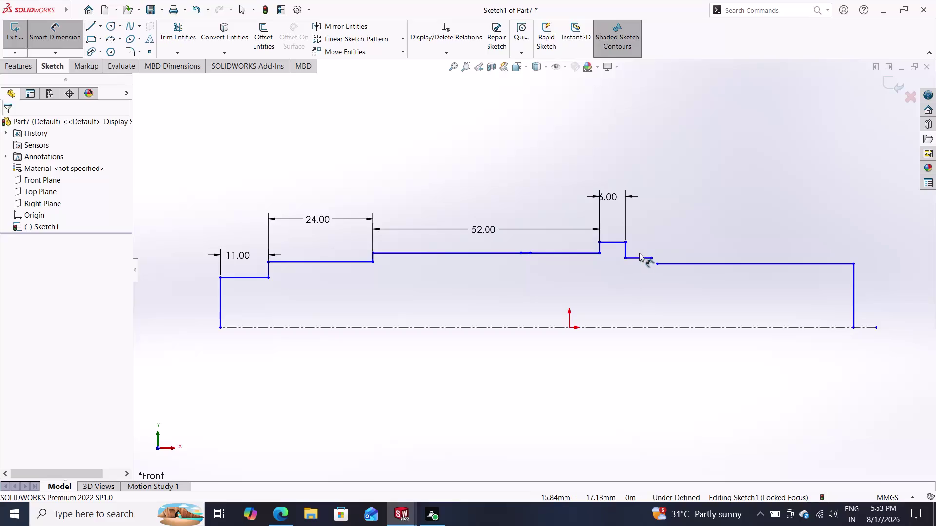
Dimension the short groove step line at 8 mm.
click(641, 255)
click(647, 213)
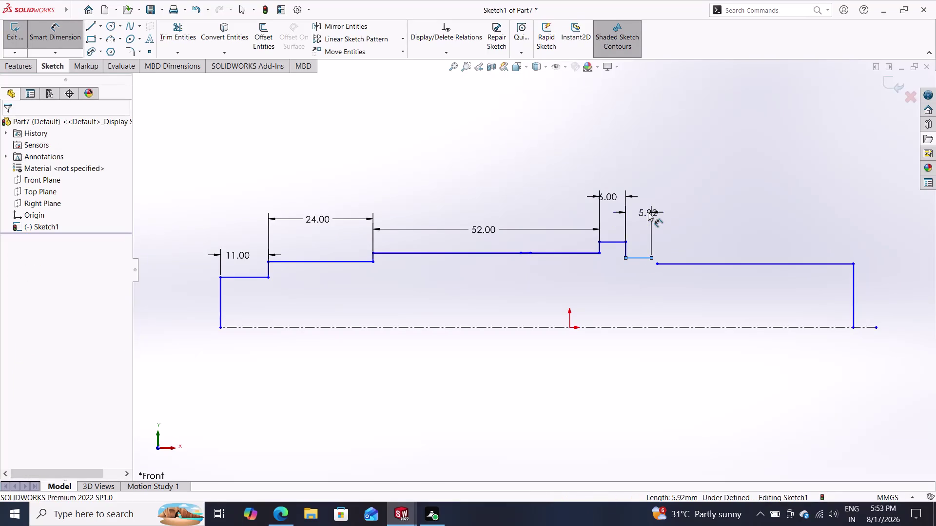
key(8)
key(Return)
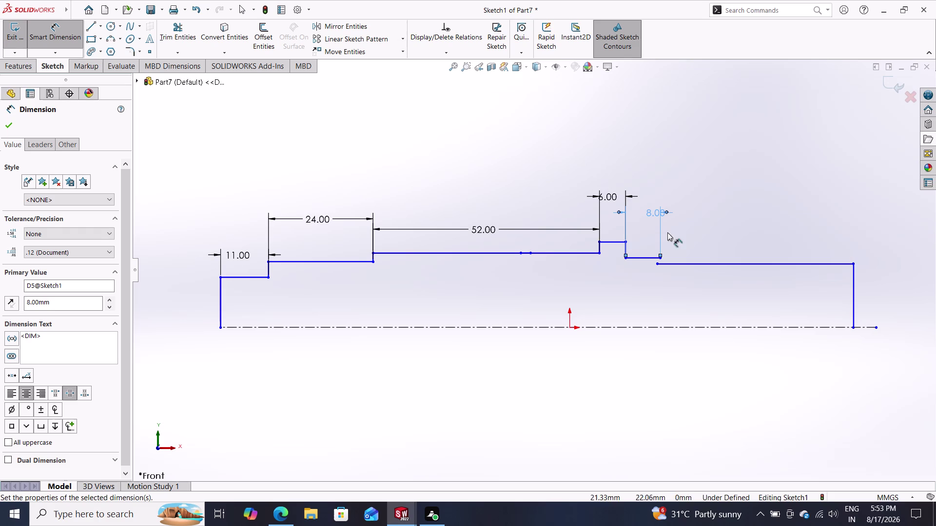
Dimension the last shaft step's top line at 140 mm.
click(720, 266)
click(732, 203)
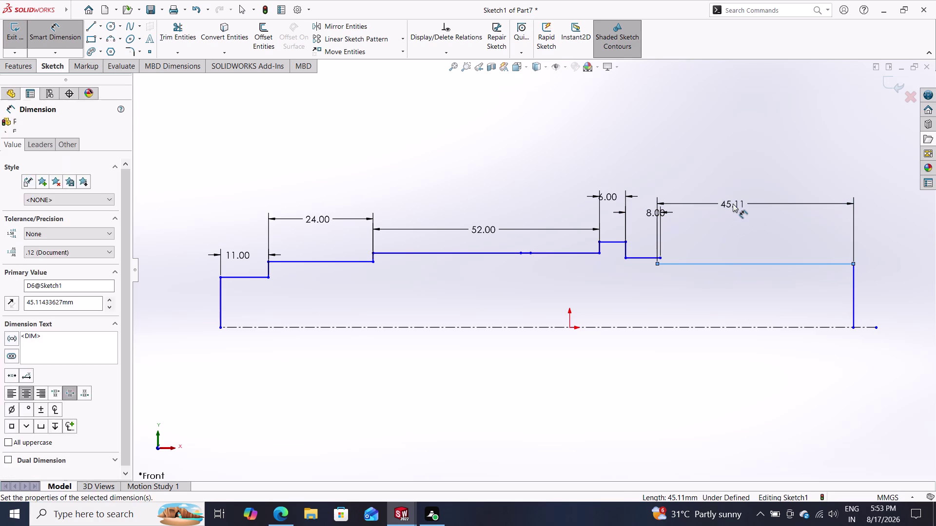
text(140)
key(Return)
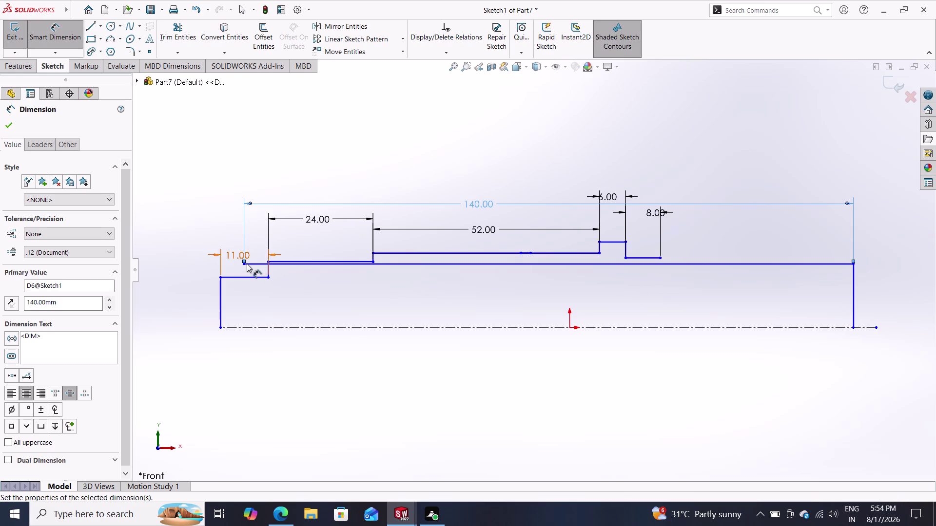
drag(244, 265, 387, 272)
key(Escape)
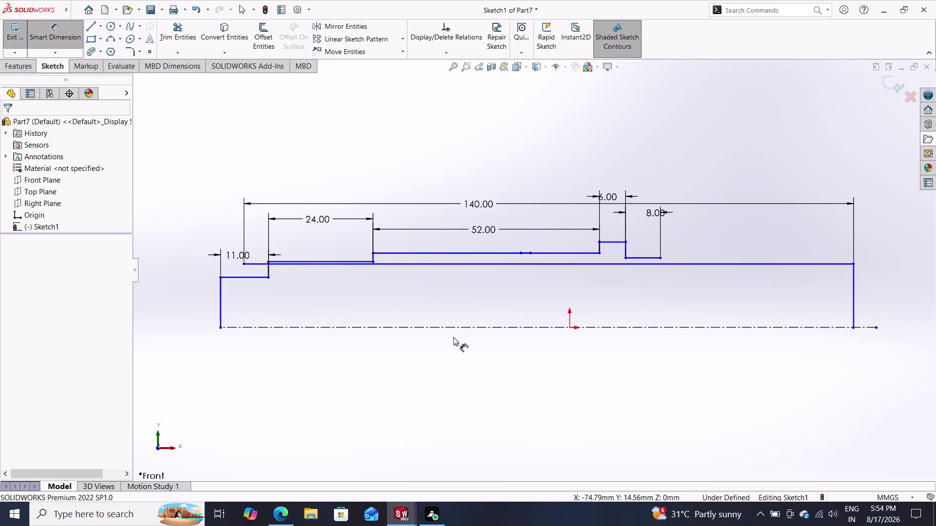
Drag the centerline's right endpoint further to the right.
click(856, 327)
drag(855, 327, 929, 325)
scroll(up, 3)
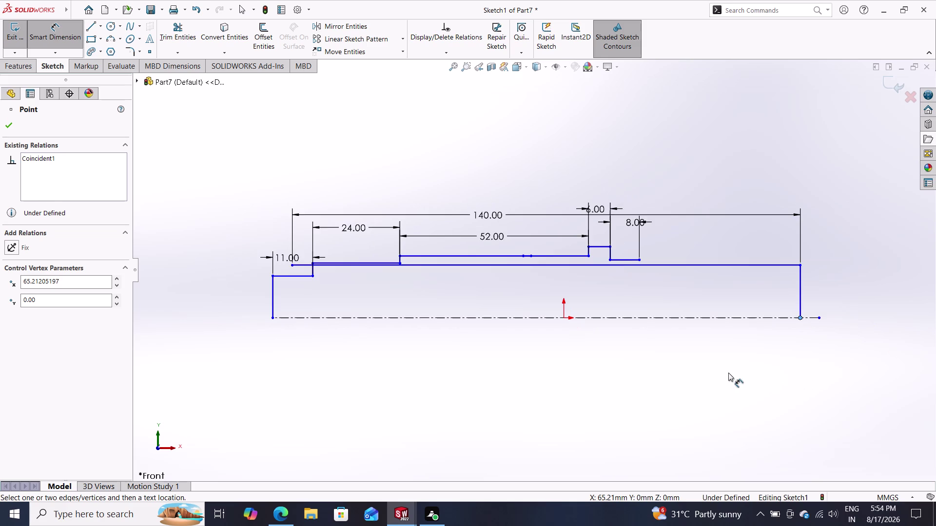
scroll(up, 3)
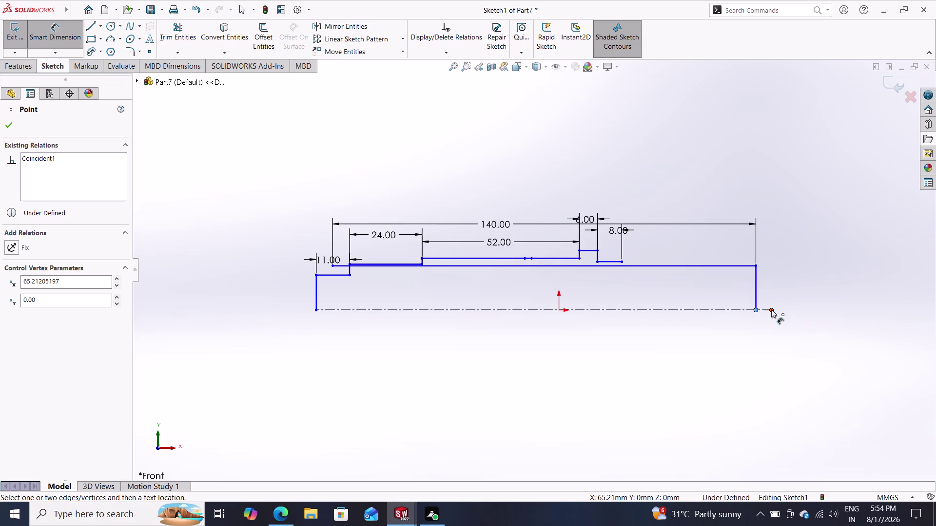
drag(771, 309, 914, 310)
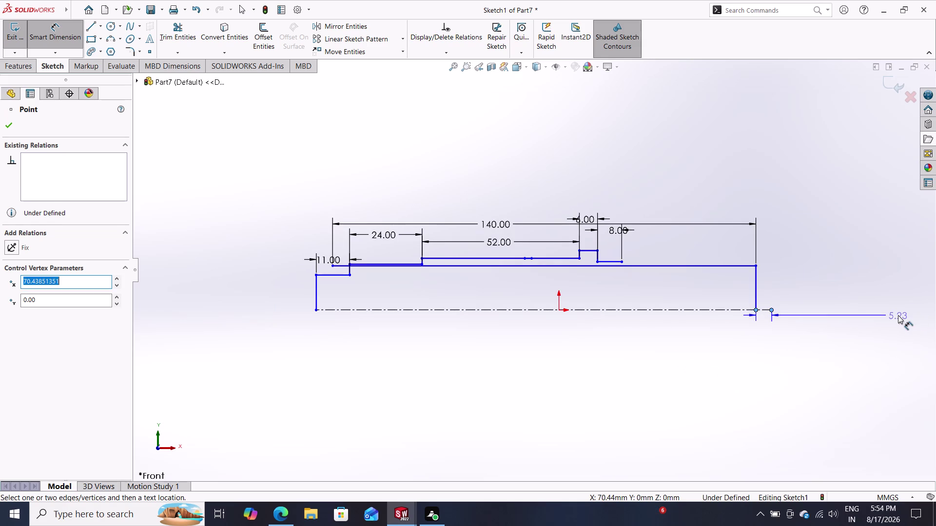
key(Escape)
key(Escape)
key(Escape)
key(Escape)
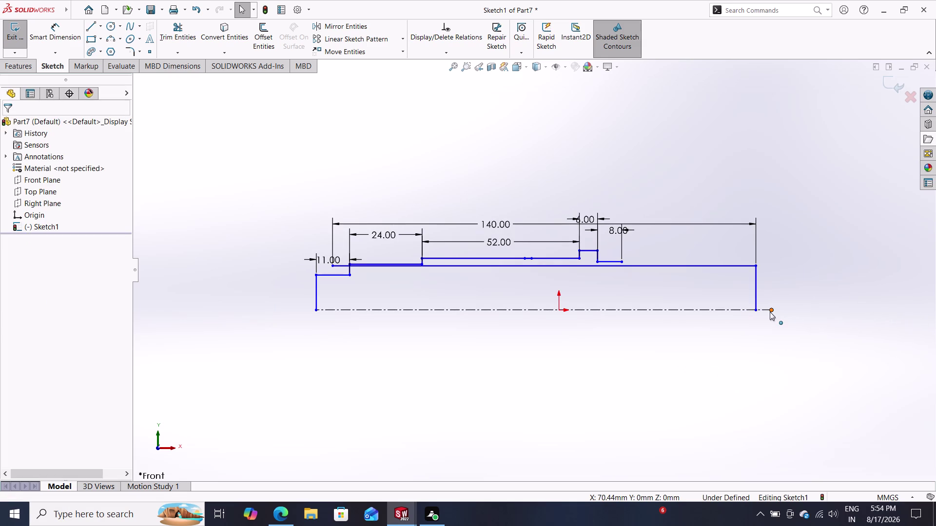
drag(770, 312, 935, 317)
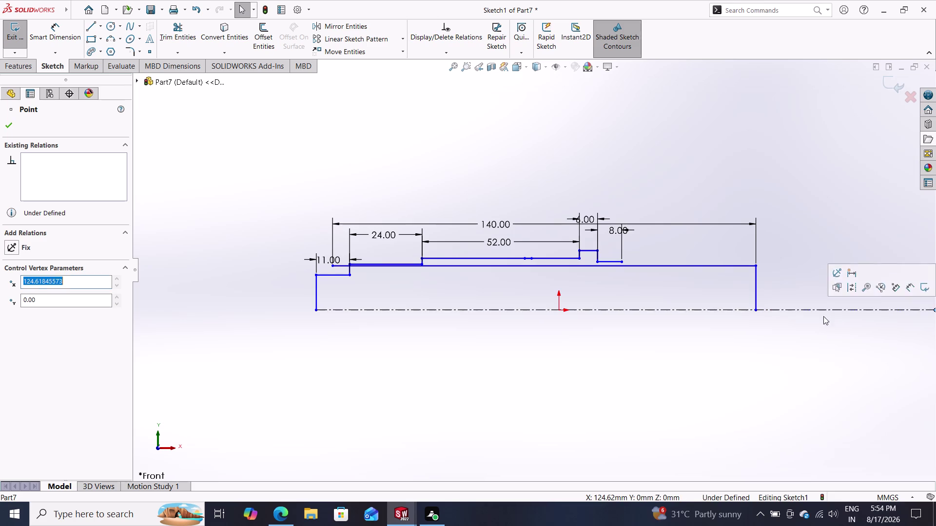
key(Escape)
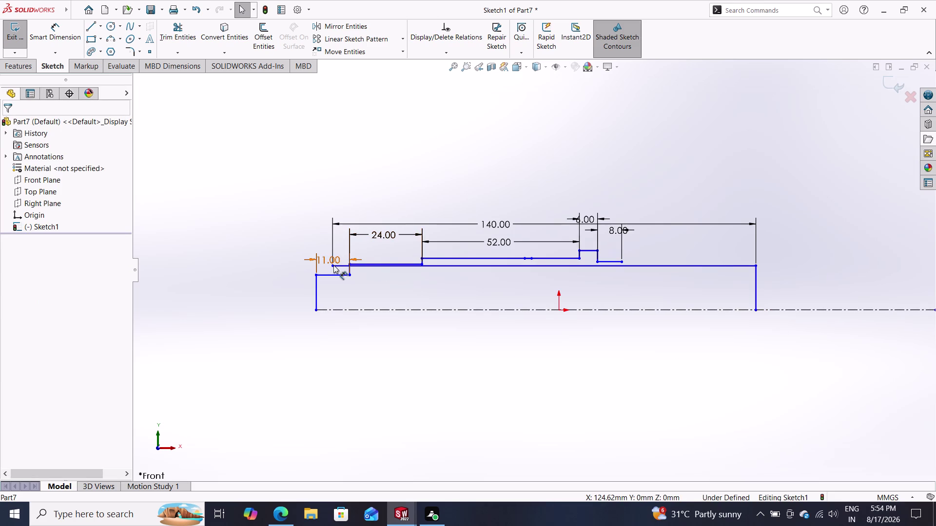
scroll(down, 3)
scroll(up, 3)
Move the centerline endpoint back left and stretch the end step rightward.
drag(604, 278, 665, 285)
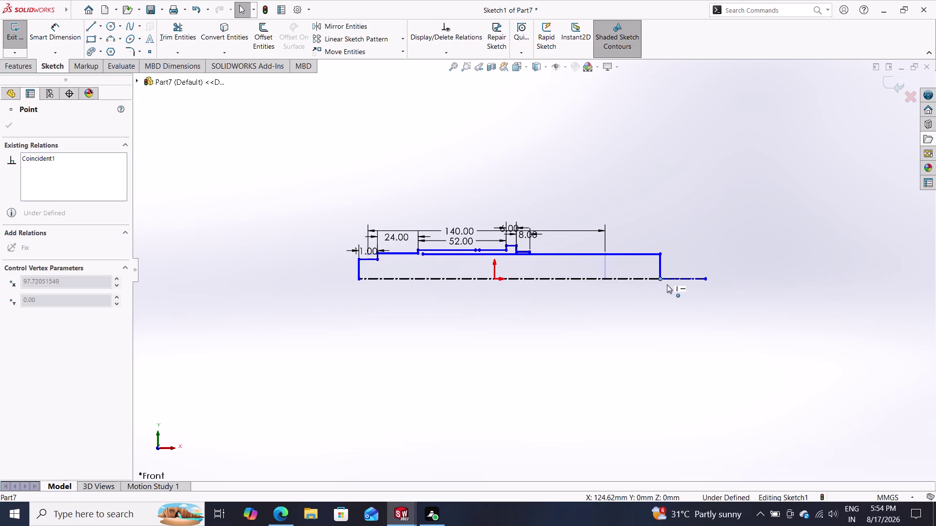
drag(665, 284, 828, 297)
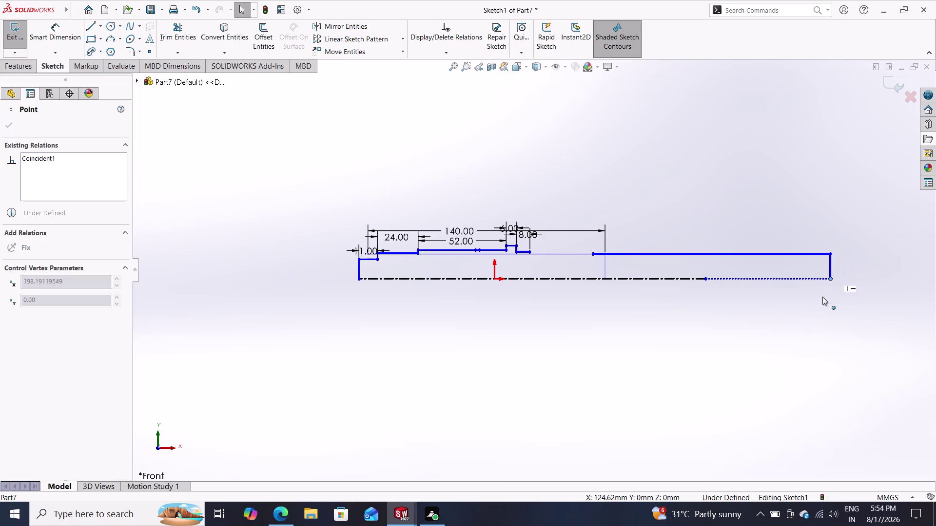
drag(829, 297, 796, 299)
key(Escape)
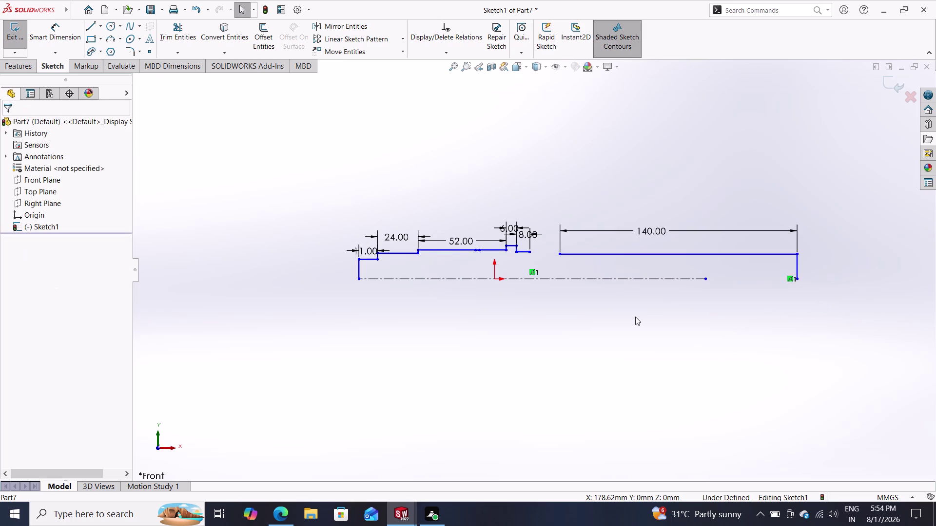
Drag the end step back so the 140 mm line starts at the 8 mm step.
scroll(up, 3)
scroll(down, 3)
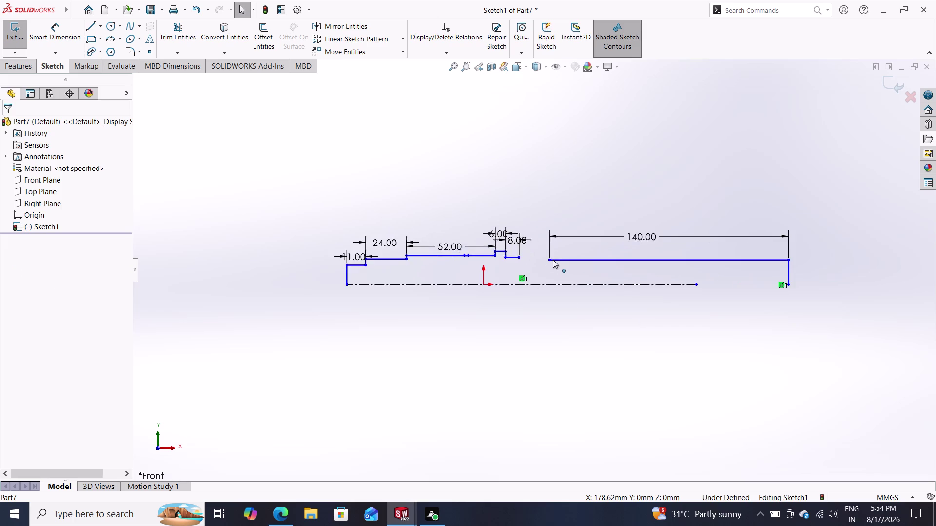
scroll(down, 3)
scroll(up, 3)
scroll(down, 3)
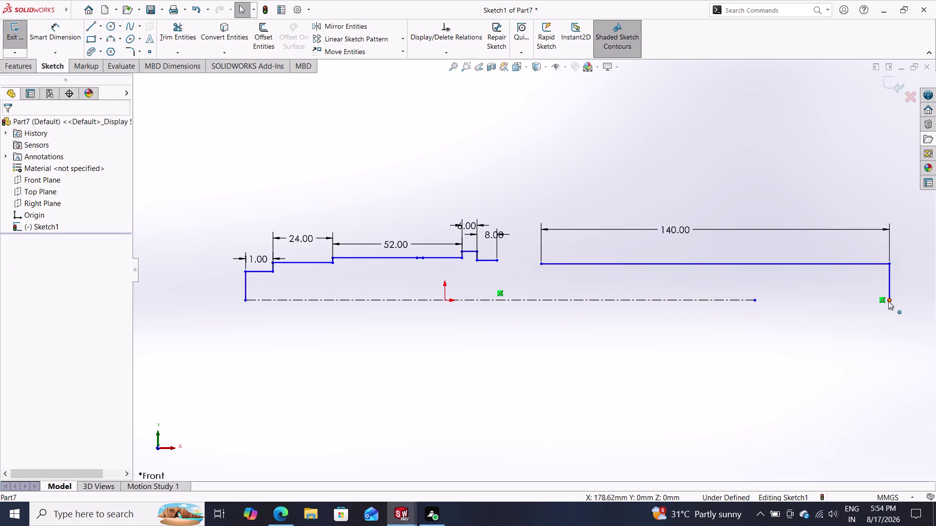
drag(889, 300, 845, 310)
key(Escape)
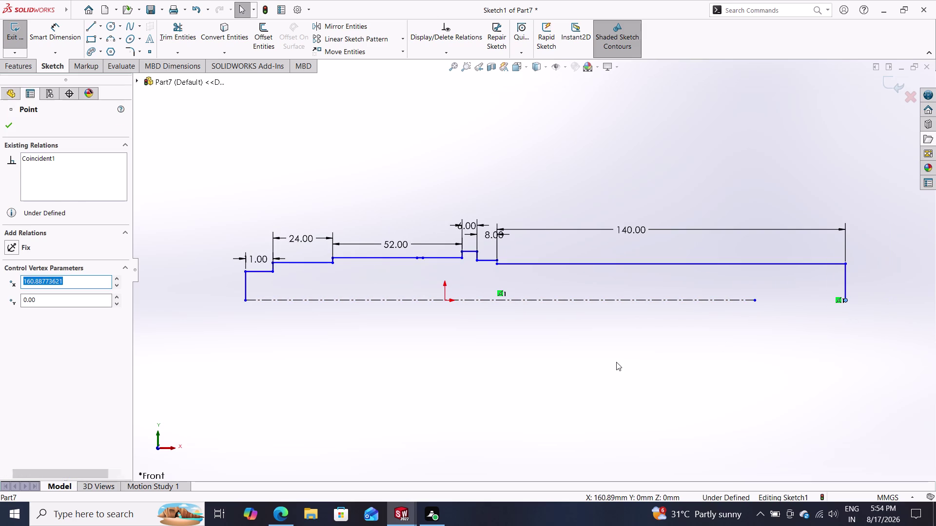
scroll(down, 3)
scroll(down, 3)
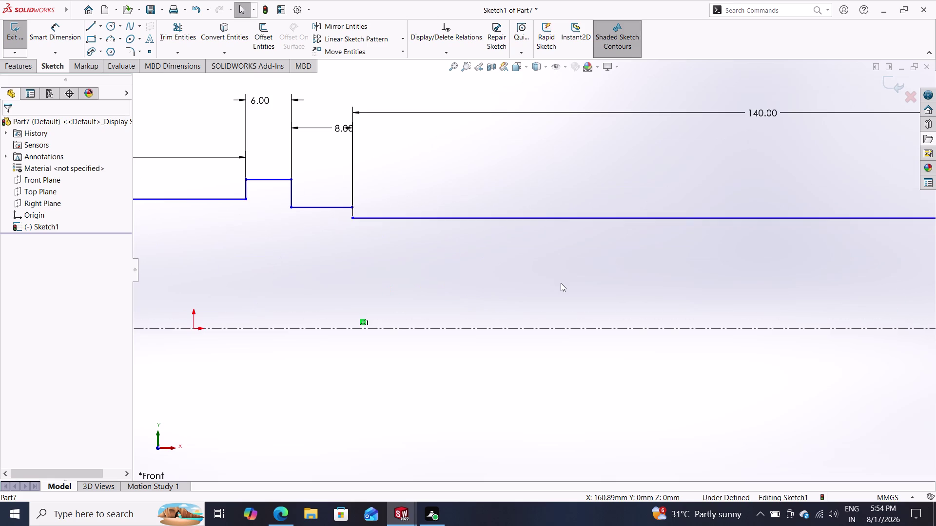
Draw a short line joining the 8 mm step to the 140 mm end step.
click(87, 28)
click(352, 208)
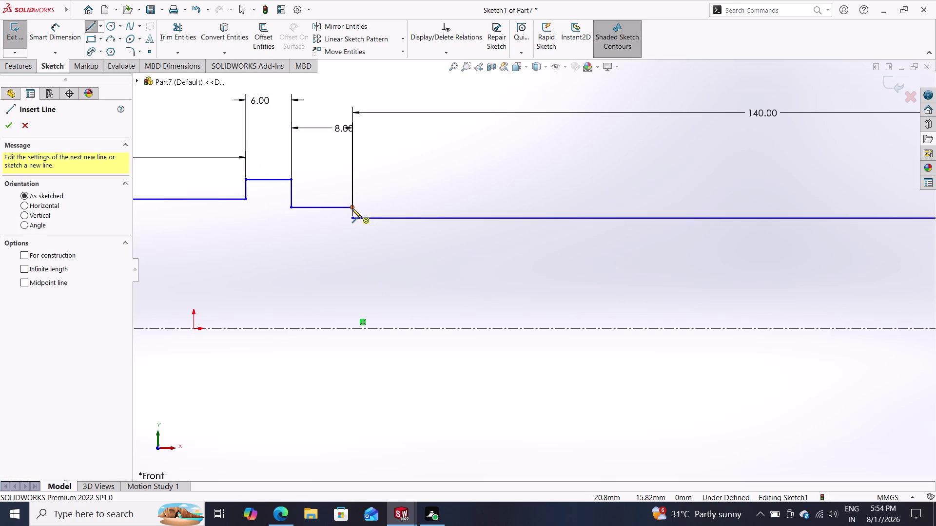
click(354, 215)
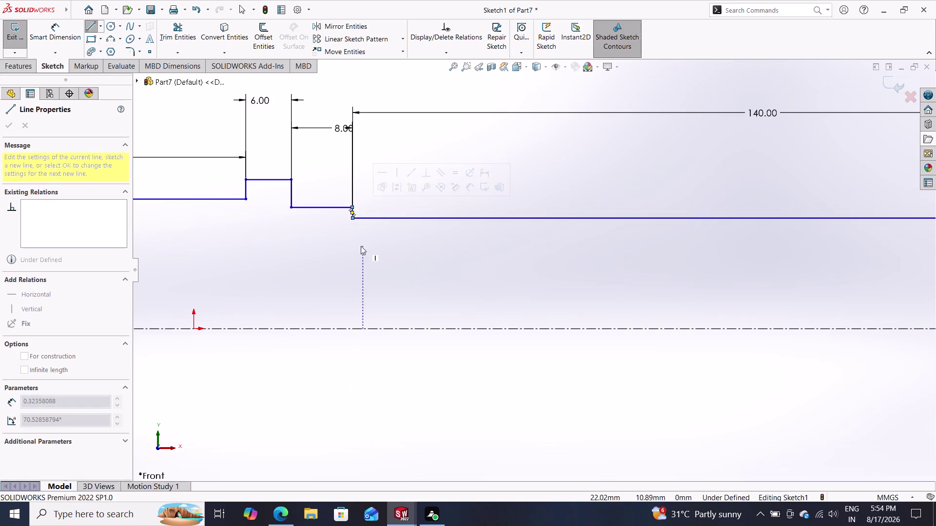
key(Escape)
scroll(down, 3)
scroll(up, 3)
scroll(down, 3)
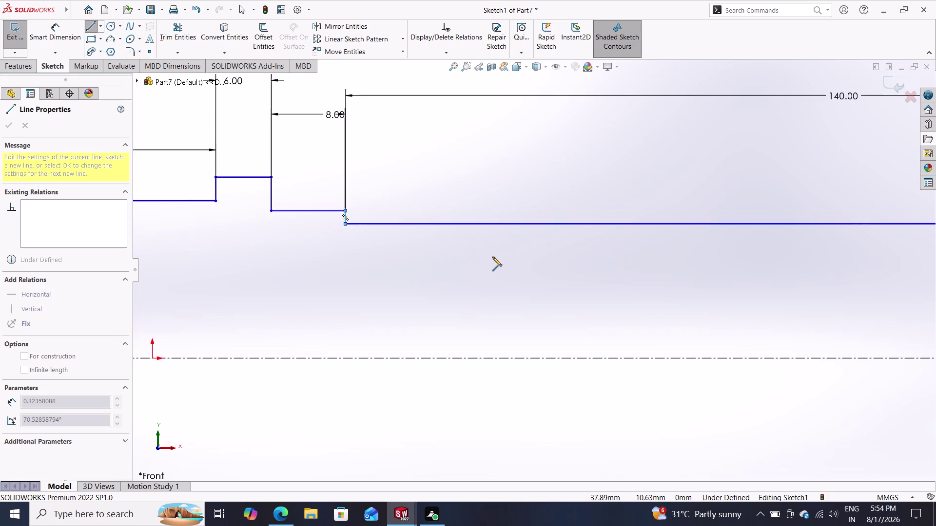
scroll(up, 3)
scroll(up, 3)
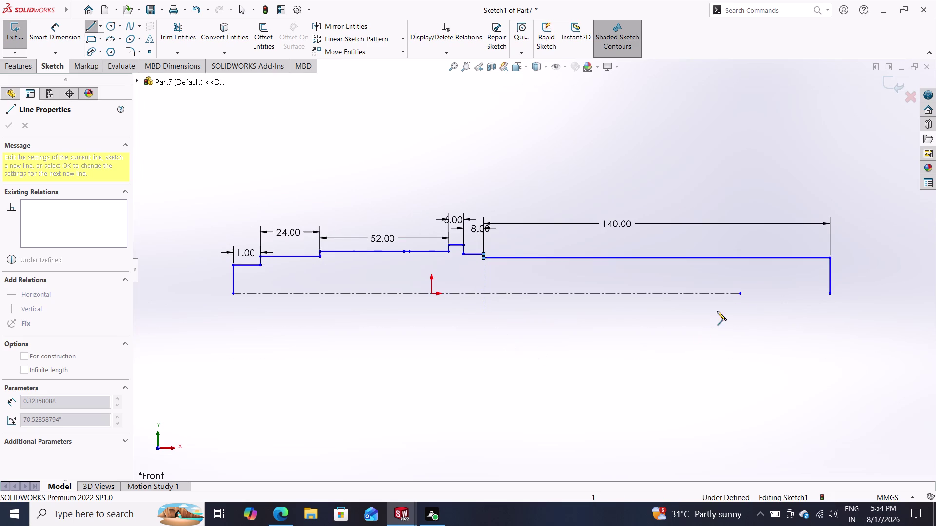
Drag the centerline's right endpoint past the shaft's right end.
key(Escape)
drag(740, 293, 800, 291)
drag(800, 291, 876, 294)
key(Escape)
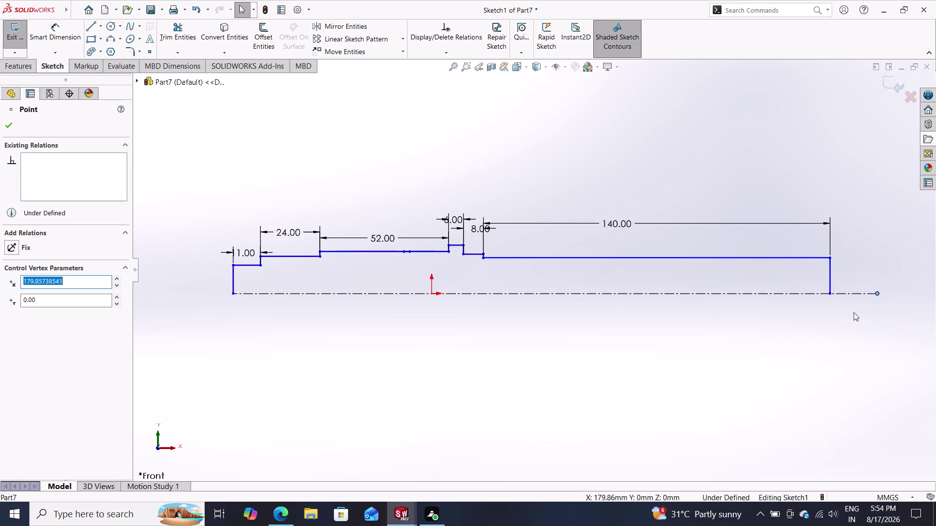
key(Escape)
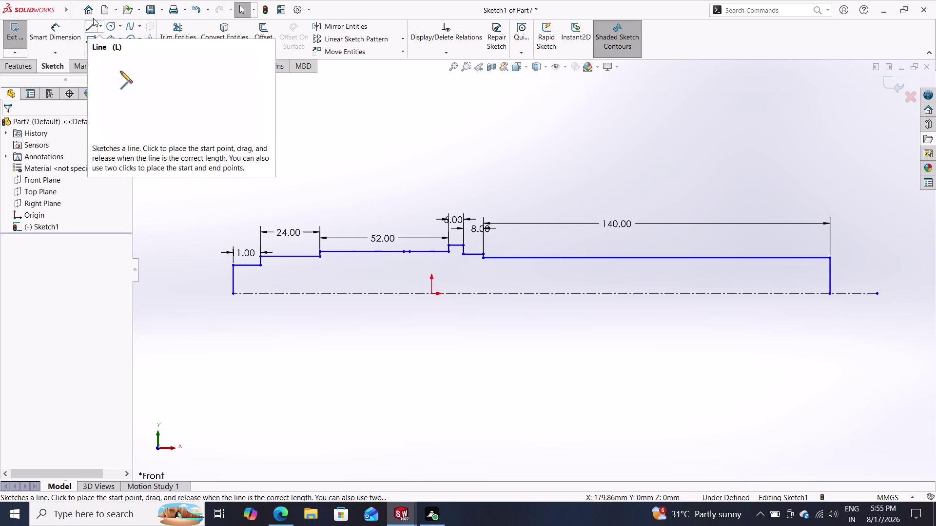
click(64, 33)
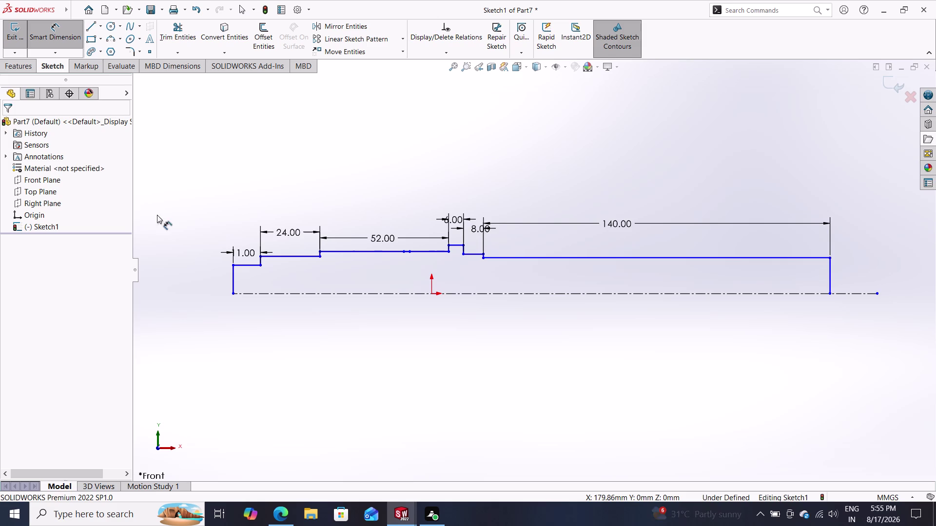
Dimension the first step's left vertical line at 5 mm.
click(231, 282)
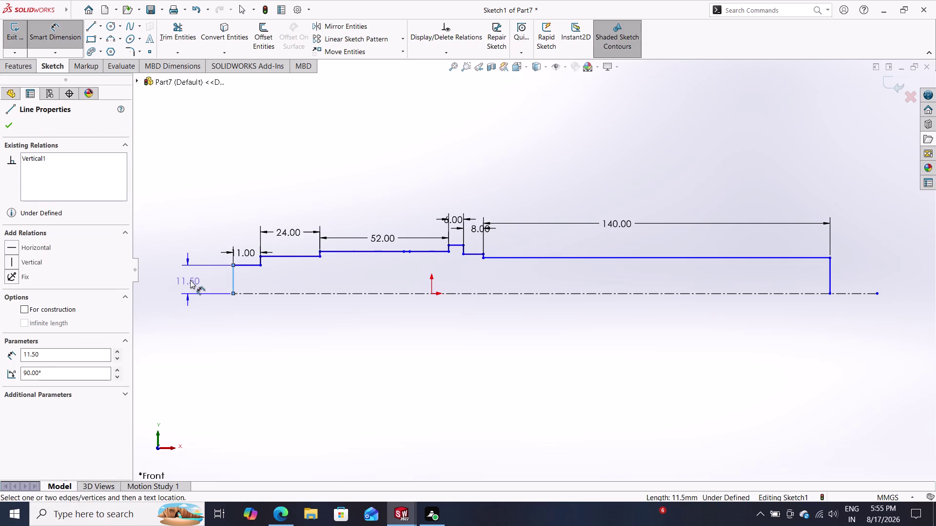
click(190, 280)
key(5)
key(Return)
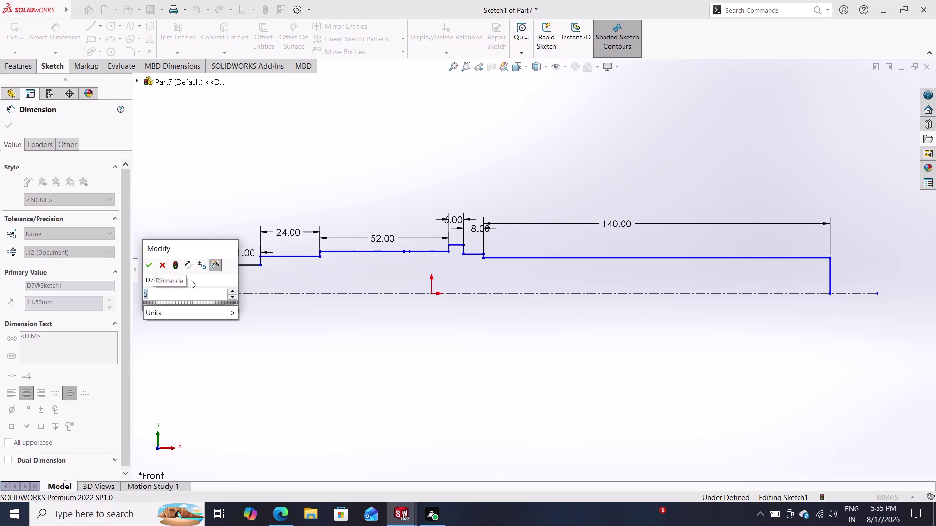
scroll(down, 3)
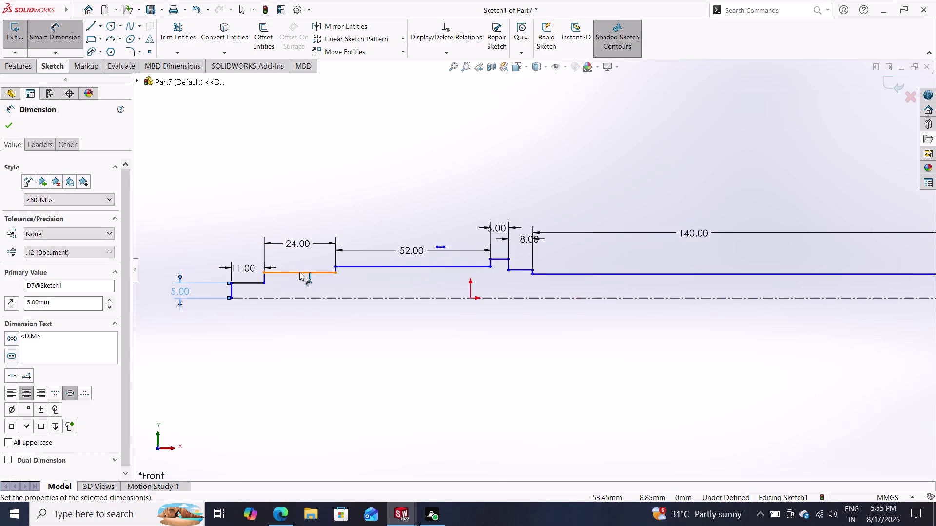
scroll(down, 3)
scroll(down, 3)
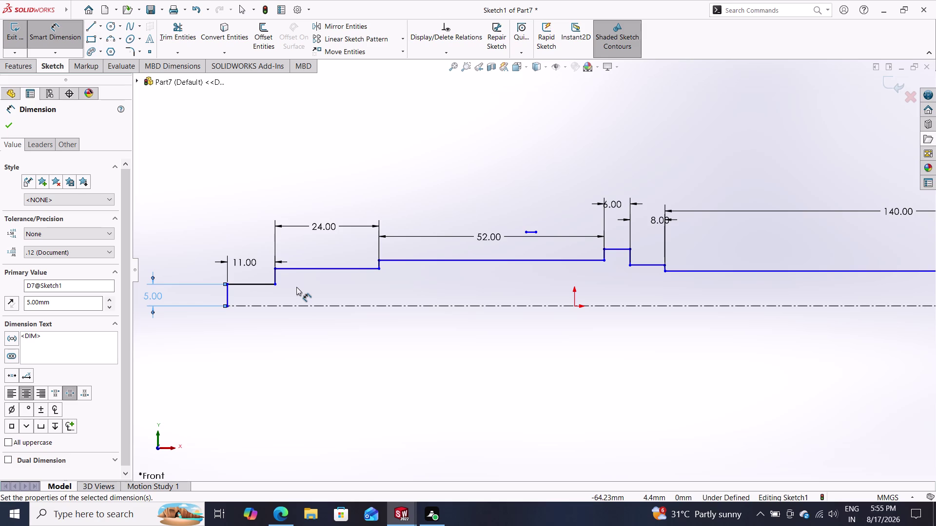
Dimension the 24 mm step's top line against the centerline for its height.
click(305, 267)
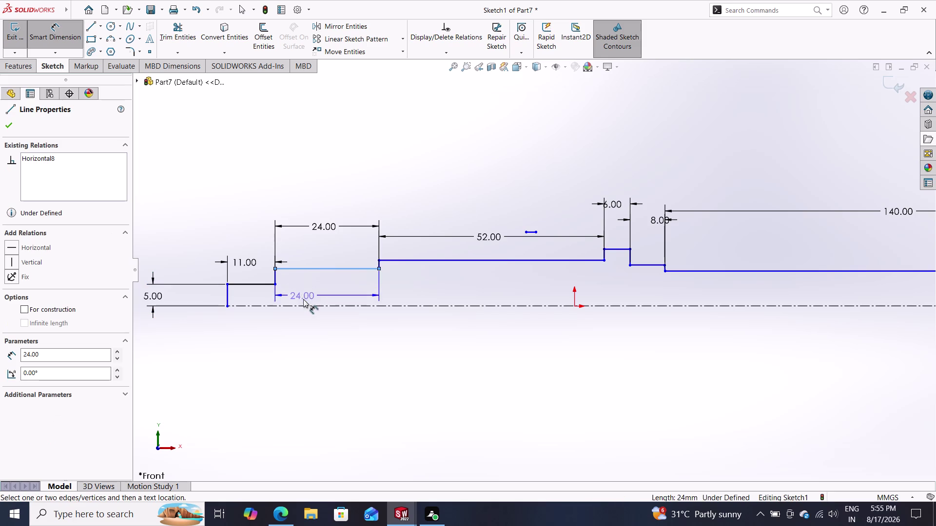
click(306, 305)
double_click(304, 290)
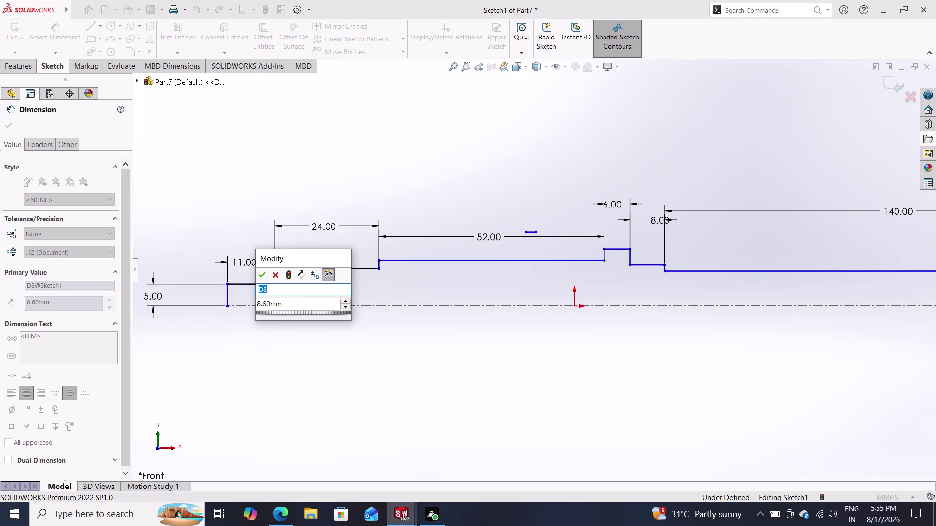
Attempt an expression in the second step's height box, then cancel it.
key(Down)
key(Down)
key(Down)
key(Down)
key(Down)
key(BackSpace)
key(slash)
key(Down)
key(Down)
key(Escape)
key(Escape)
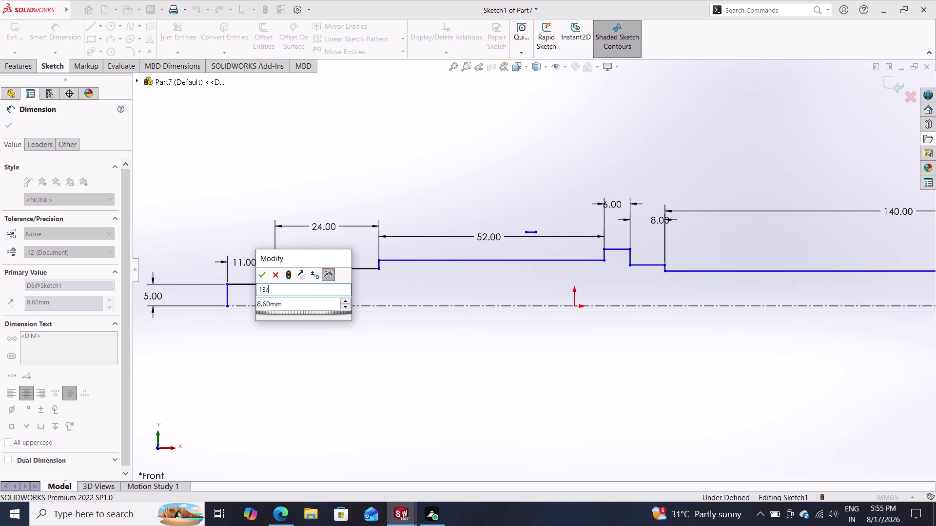
Reopen the 8.60 mm height dimension and try editing its value.
double_click(304, 290)
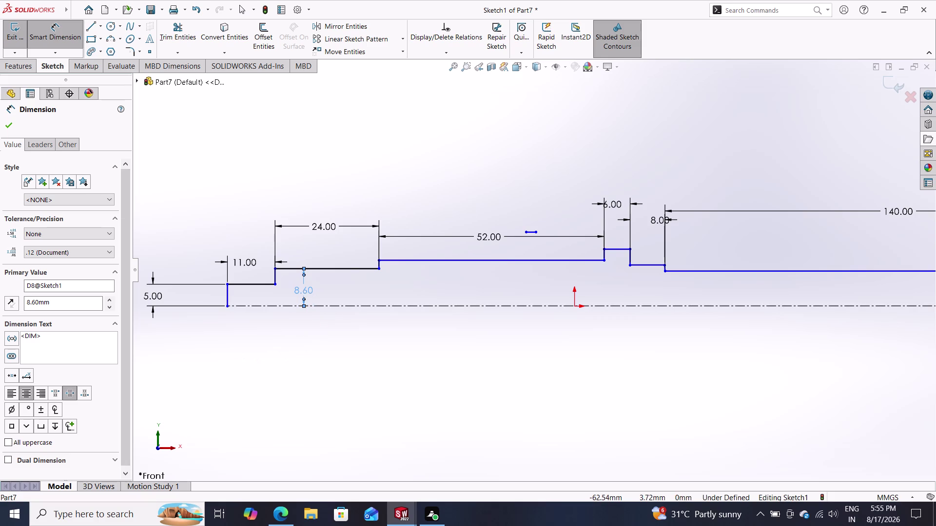
key(End)
key(Page_Down)
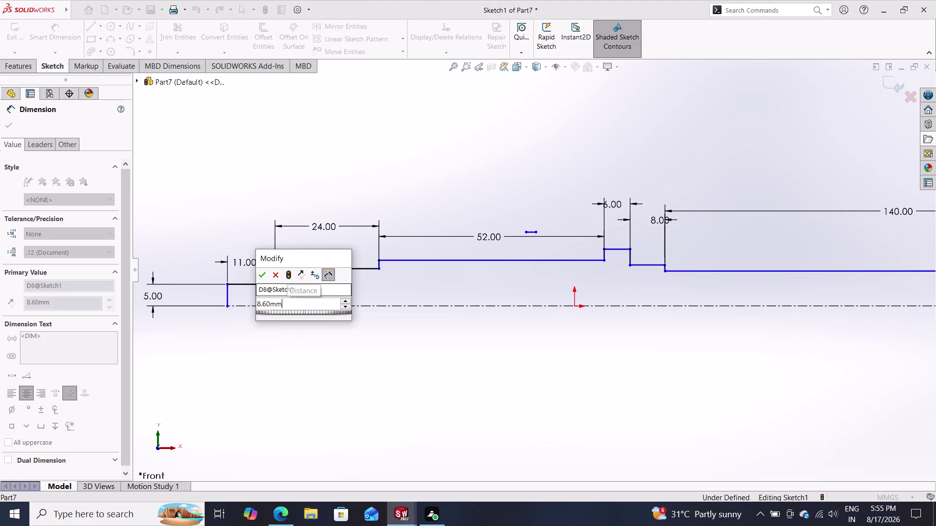
key(slash)
key(Down)
key(Return)
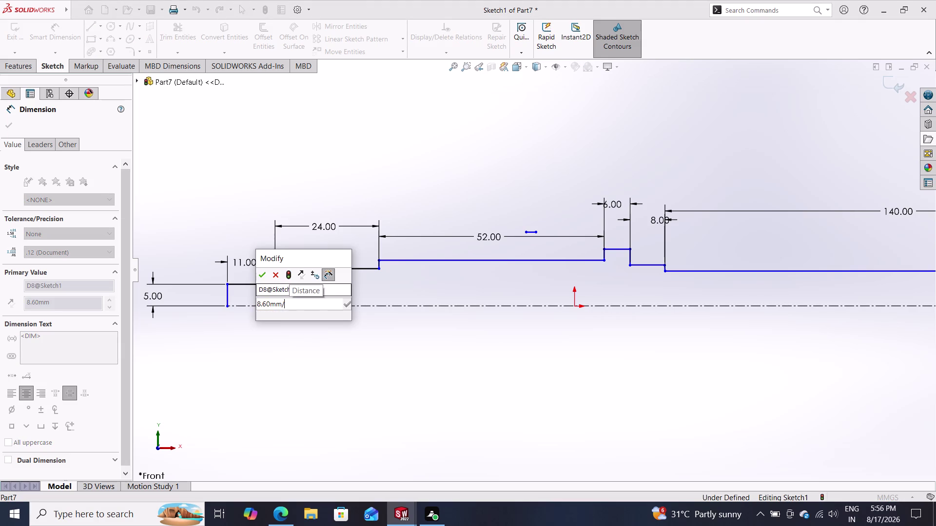
drag(292, 301, 227, 308)
click(222, 308)
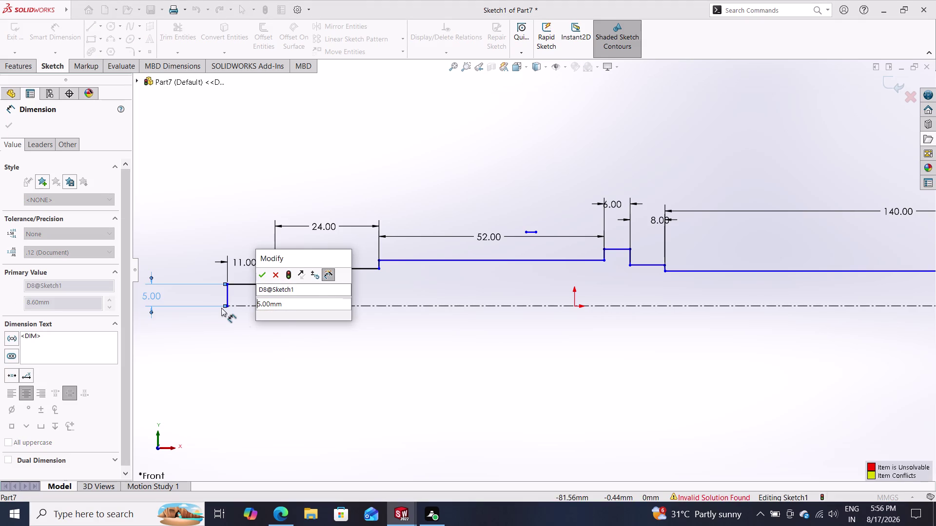
drag(293, 300, 249, 306)
Clear the wrong value and the function suggestions from the height box.
key(End)
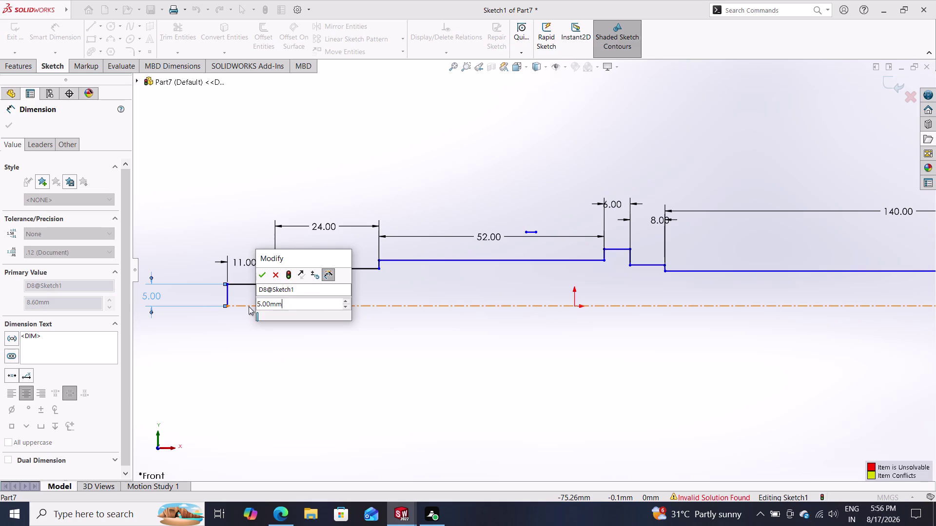
key(Page_Down)
key(BackSpace)
key(BackSpace)
key(BackSpace)
key(BackSpace)
key(BackSpace)
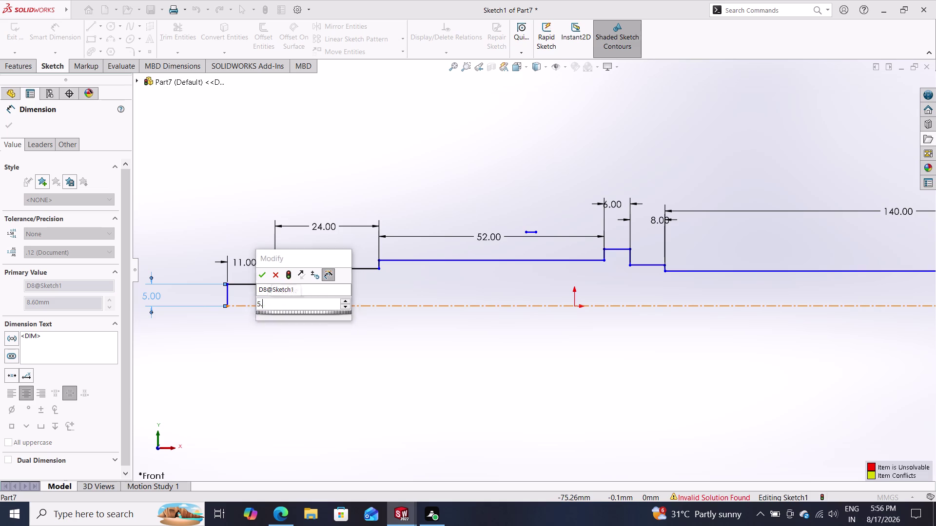
key(BackSpace)
key(End)
key(Page_Down)
key(slash)
key(Down)
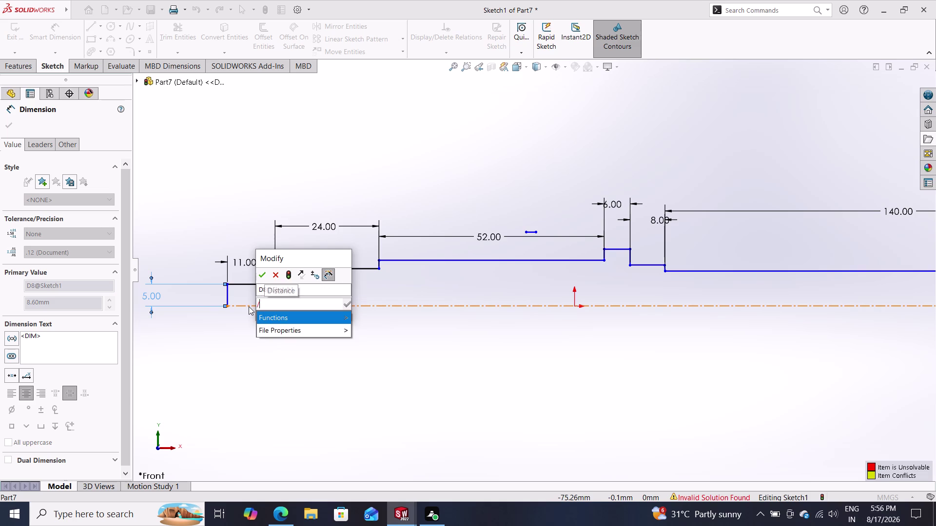
key(Return)
key(BackSpace)
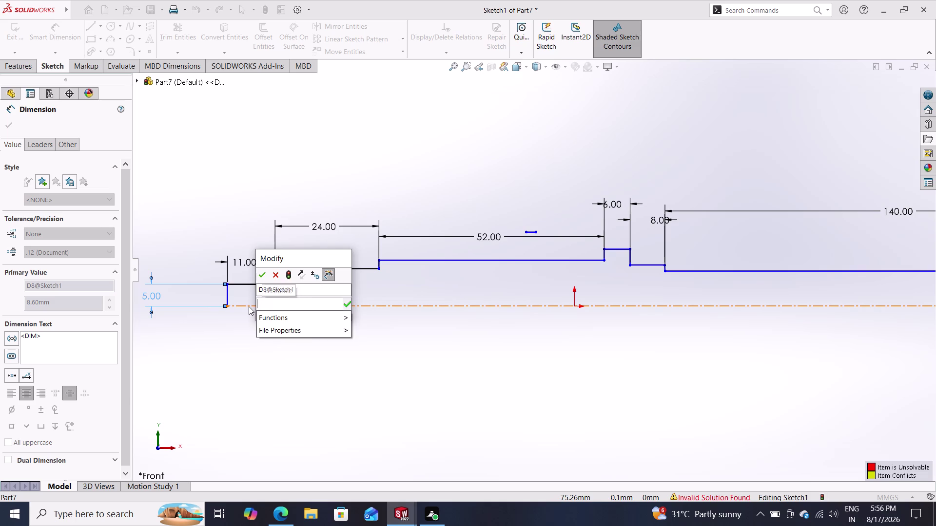
key(End)
key(Page_Down)
Enter 13/2 as the second step's height above the centerline.
text(13)
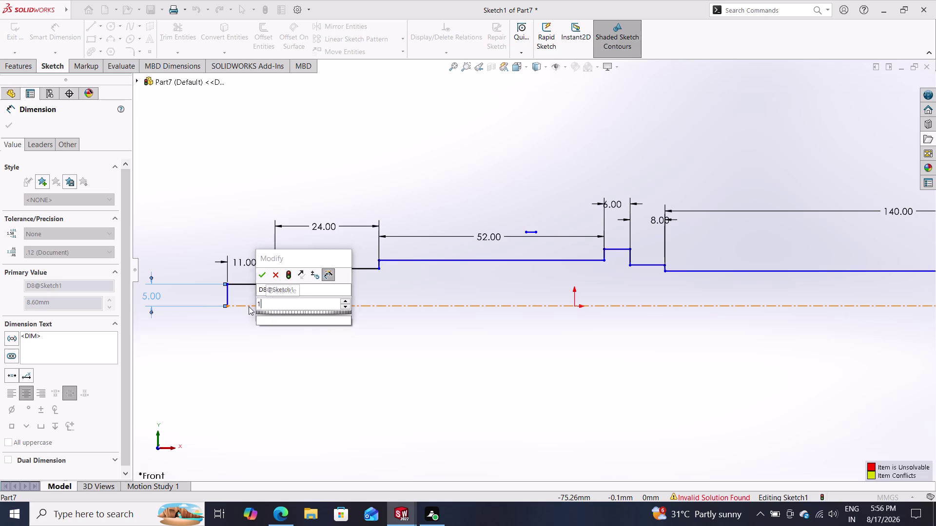
key(slash)
key(2)
key(Return)
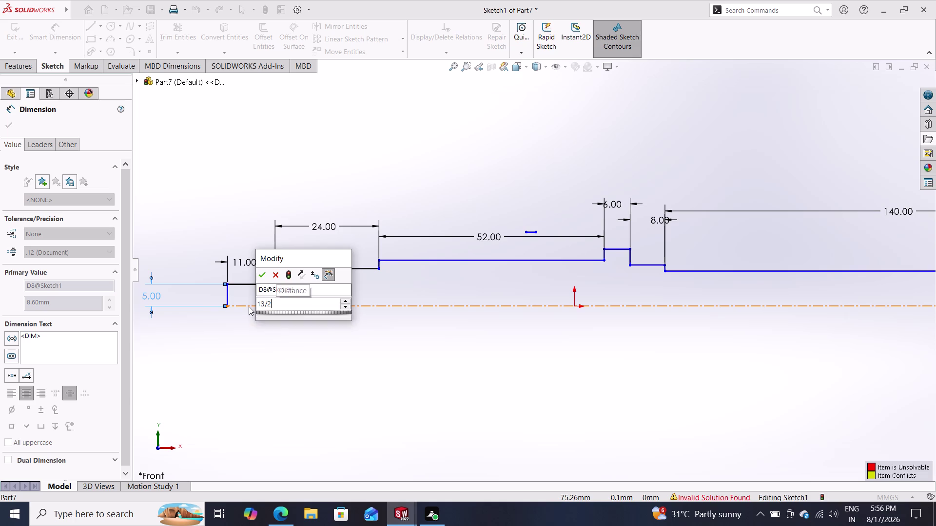